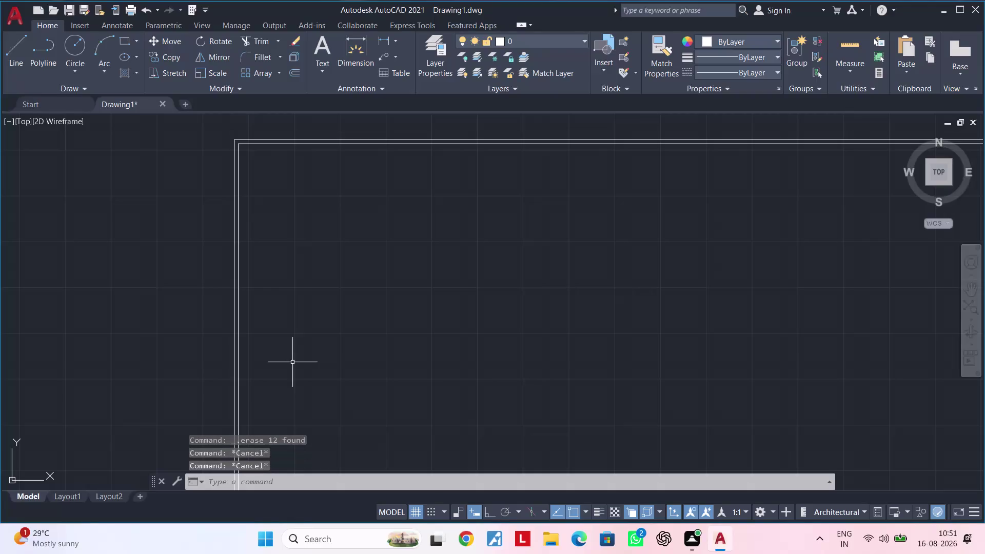
Offset the outline's top and left edges 2' inward as inner wall lines.
text(o)
text(f 2')
key(Return)
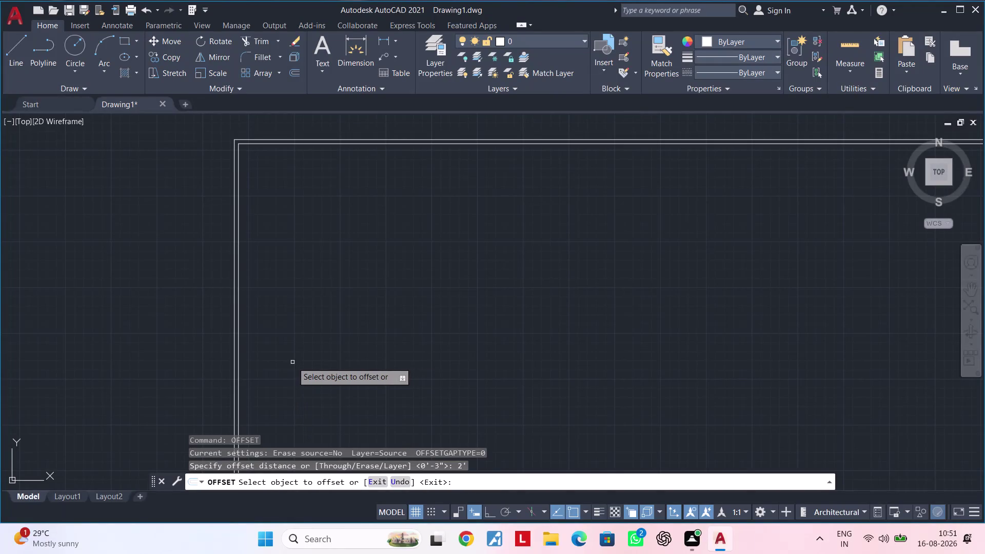
click(336, 144)
click(341, 217)
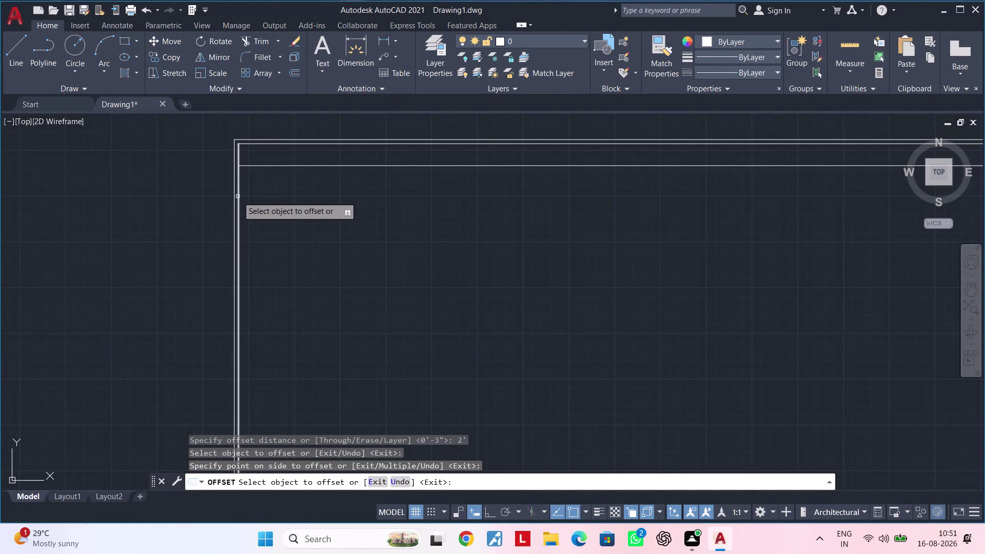
click(238, 196)
click(316, 192)
key(Escape)
key(Escape)
key(Escape)
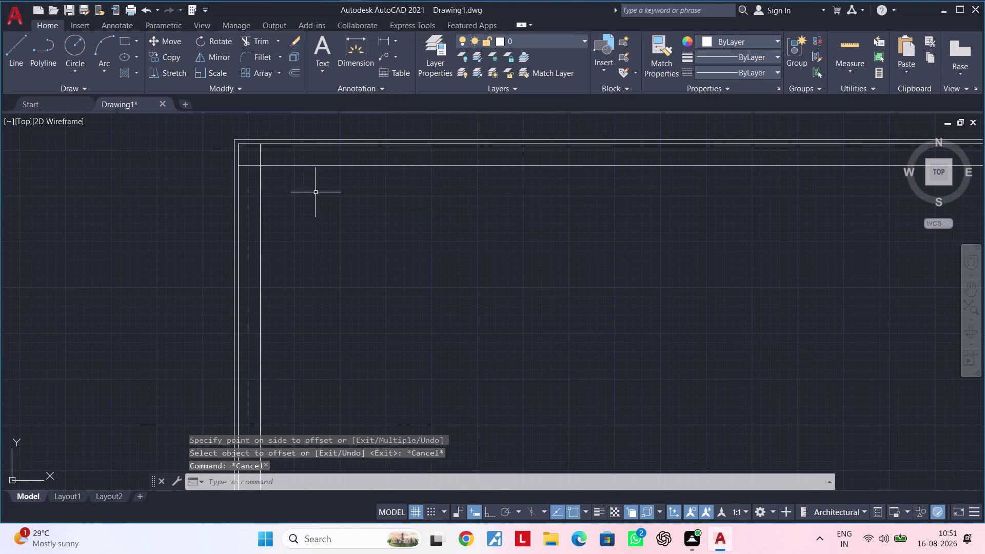
key(Escape)
Trim the overhanging ends where the new 2' wall lines cross at the corner.
text(tr)
key(space)
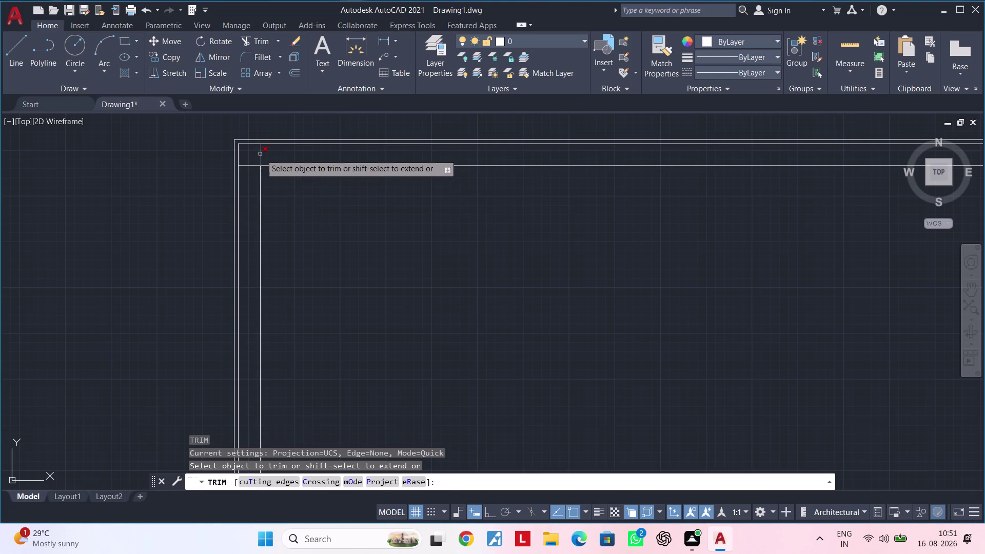
click(261, 154)
click(254, 166)
key(Escape)
key(Escape)
key(Escape)
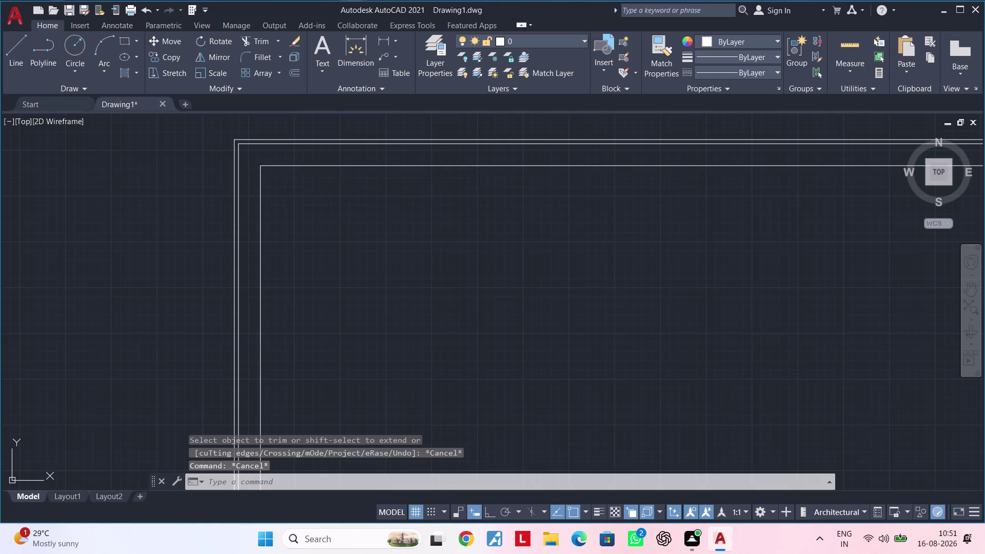
text(of)
key(space)
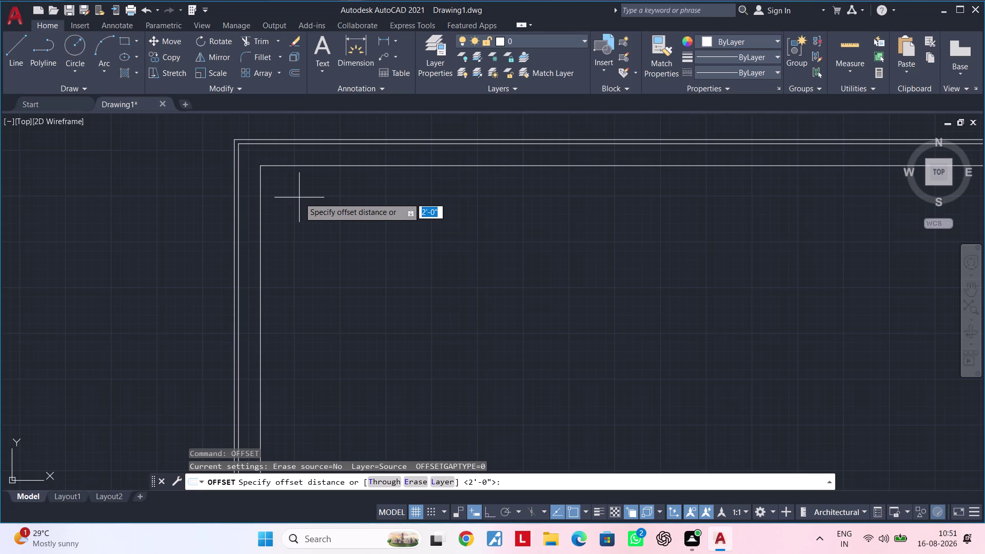
Offset the inner left and top wall lines a further 9" inward.
text(9)
text(")
key(Return)
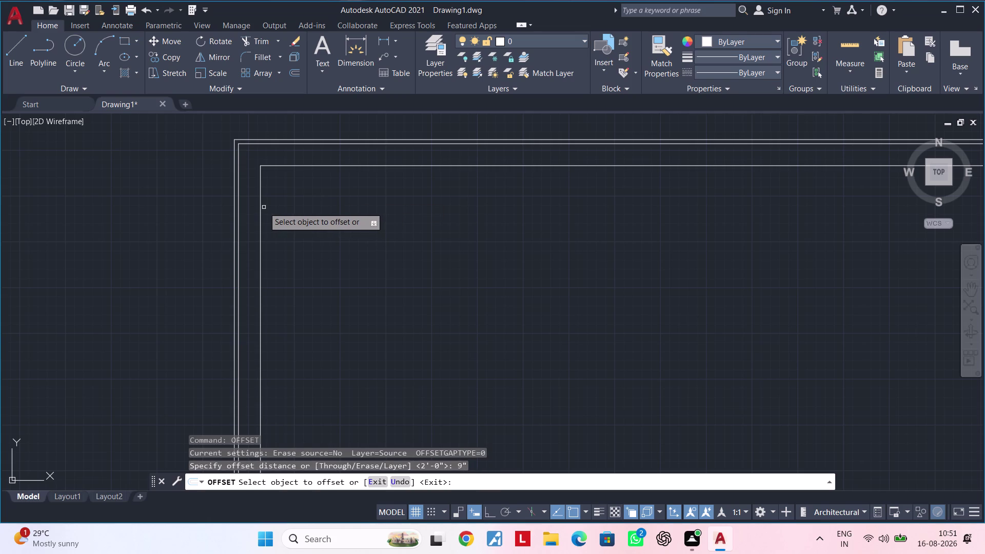
click(261, 210)
click(344, 223)
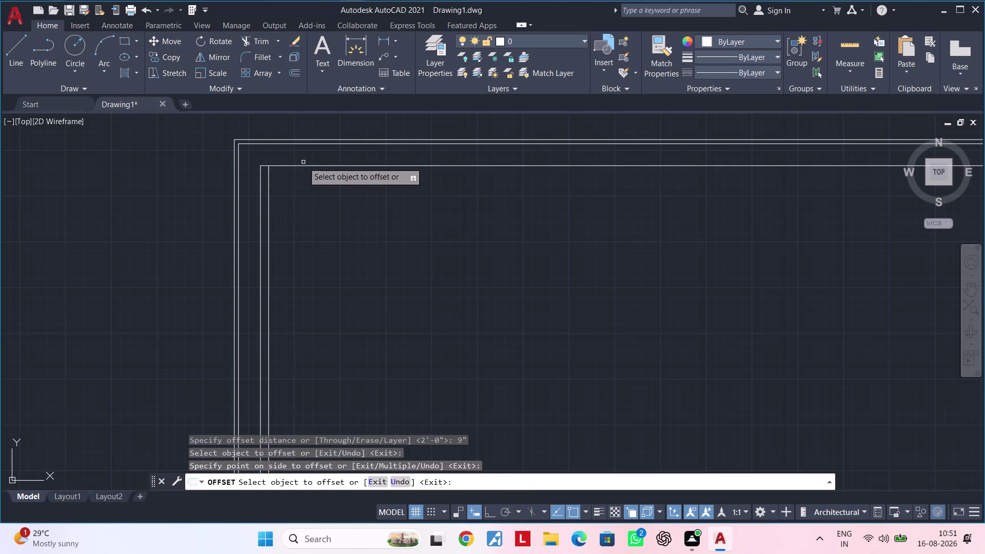
click(302, 164)
click(302, 200)
key(Escape)
key(Escape)
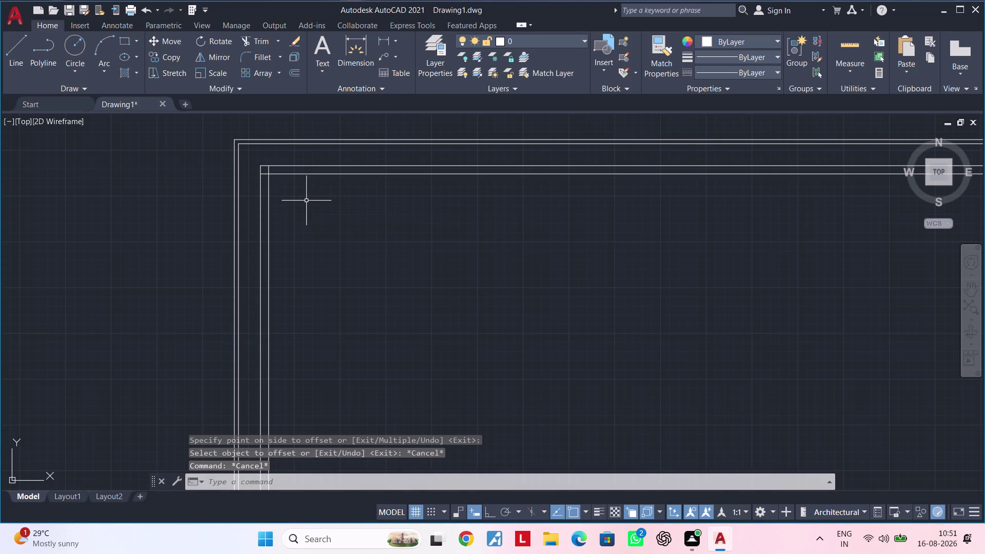
text(tr)
key(space)
Trim the overhanging ends of the 9" inner wall lines at the top-left corner.
scroll(up, 3)
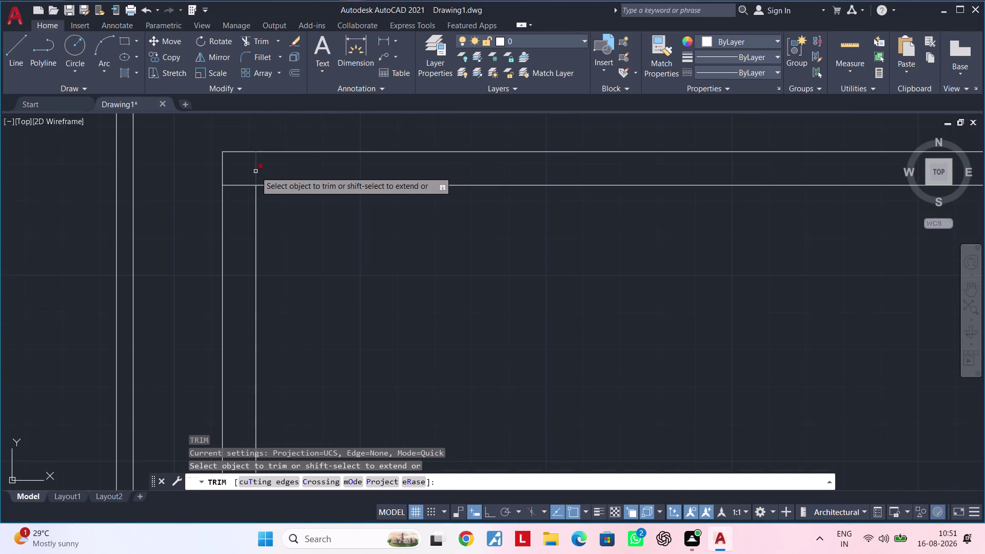
click(255, 171)
click(245, 185)
scroll(down, 3)
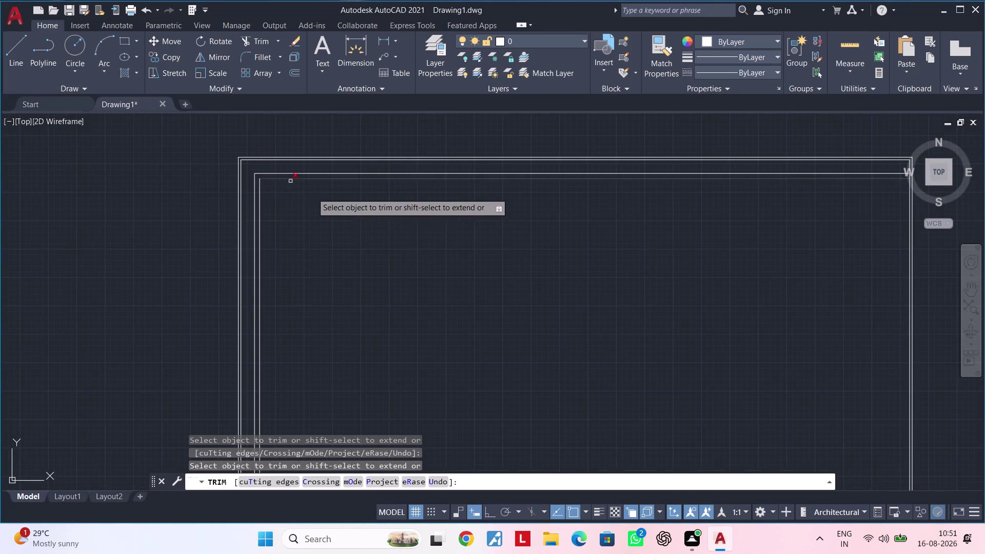
middle_drag(336, 238, 248, 208)
key(Escape)
key(Escape)
key(Escape)
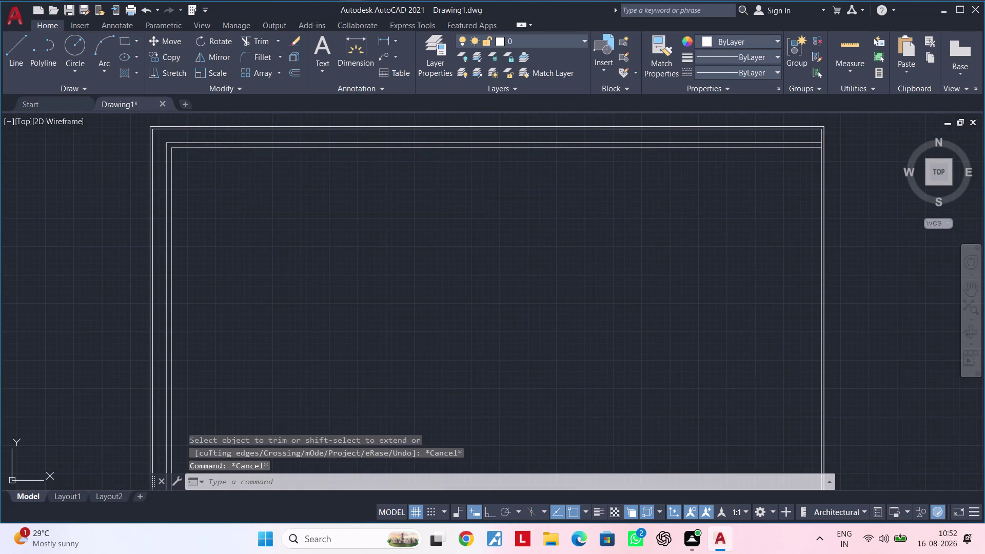
middle_drag(250, 206, 345, 217)
key(Escape)
key(Escape)
key(Escape)
middle_drag(351, 214, 316, 224)
key(Escape)
key(Escape)
key(Escape)
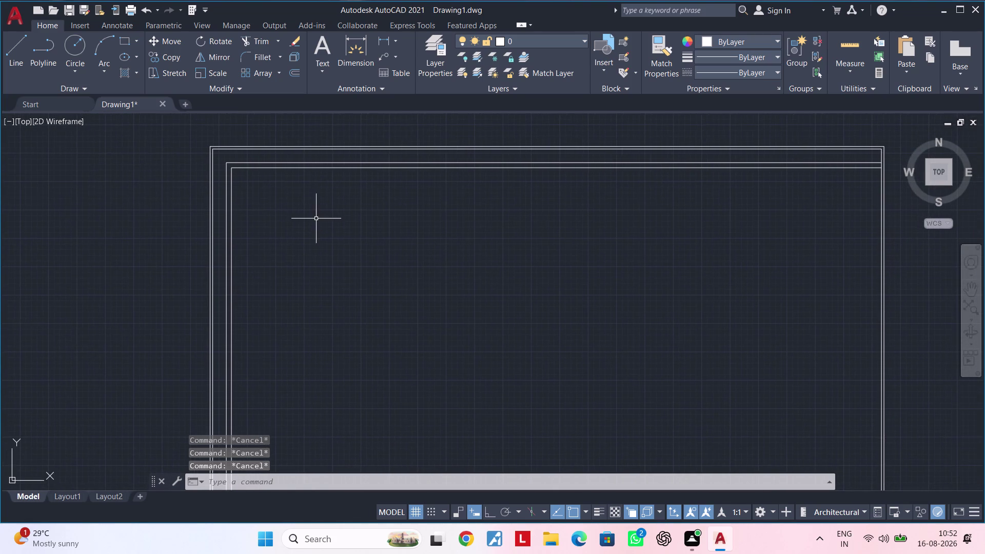